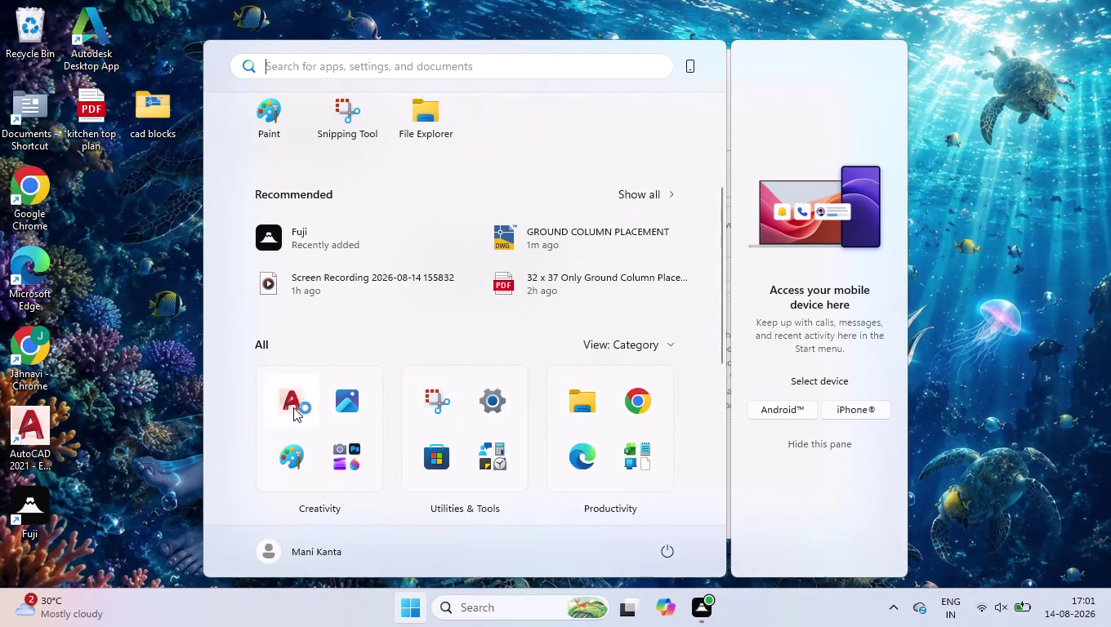
Launch AutoCAD 2021 with the GROUND COLUMN PLACEMENT drawing and show its export formats.
click(293, 407)
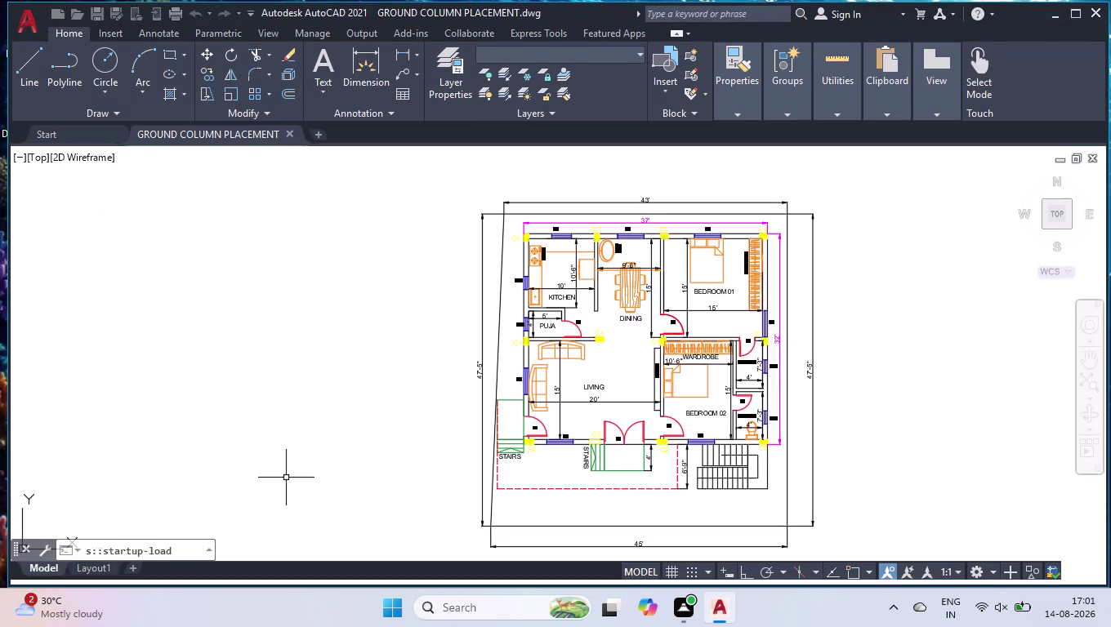
click(14, 22)
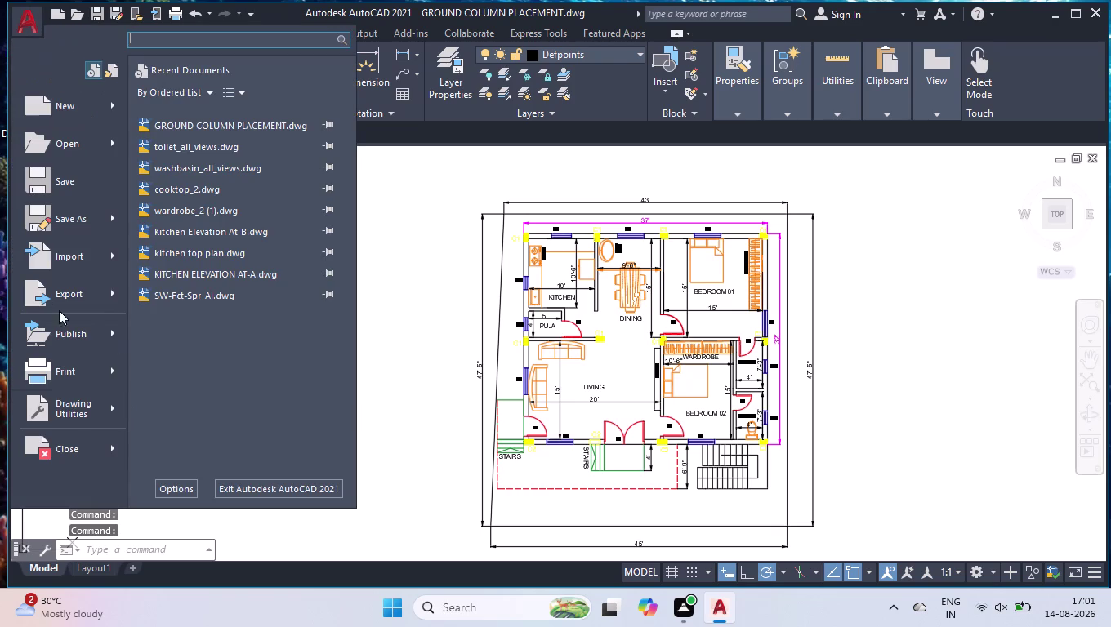
click(103, 303)
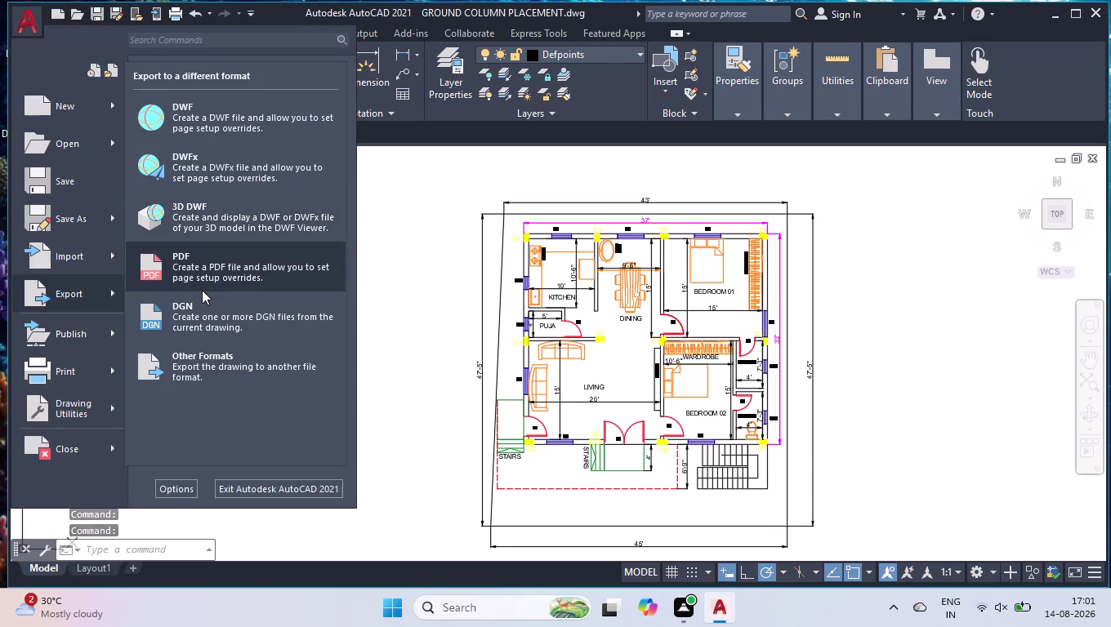